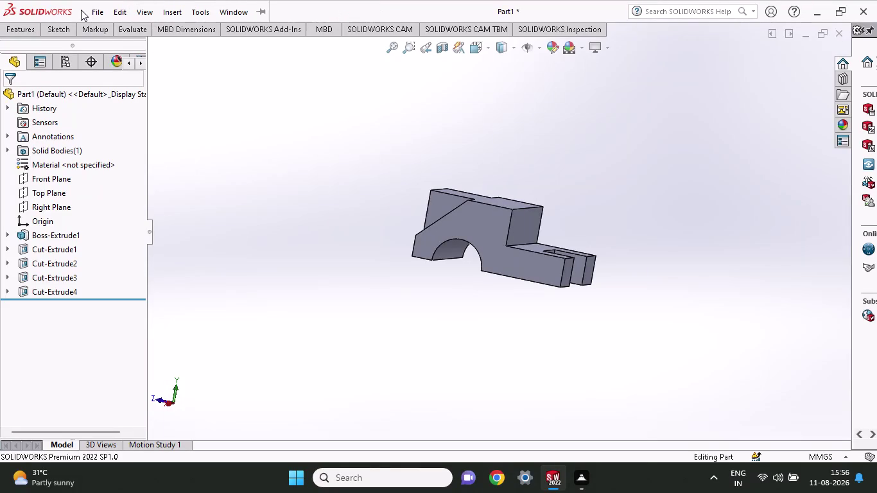
Save the part with the file name p-10.
click(88, 9)
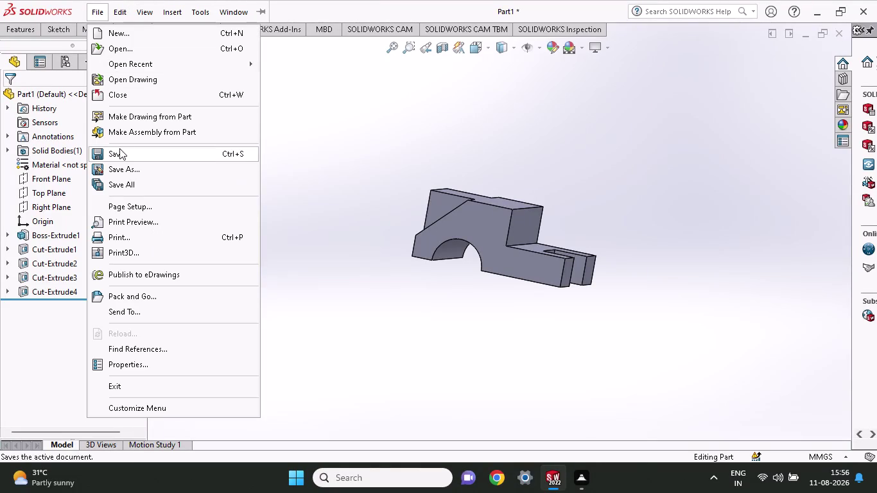
click(128, 115)
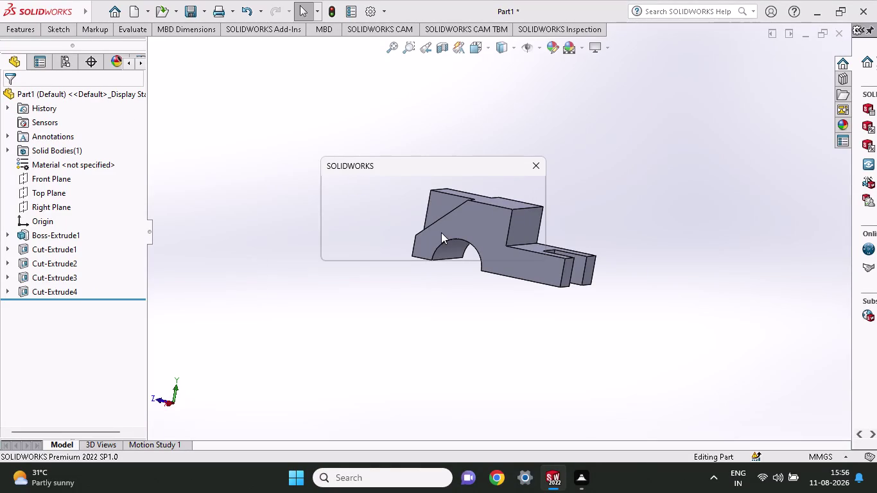
click(442, 251)
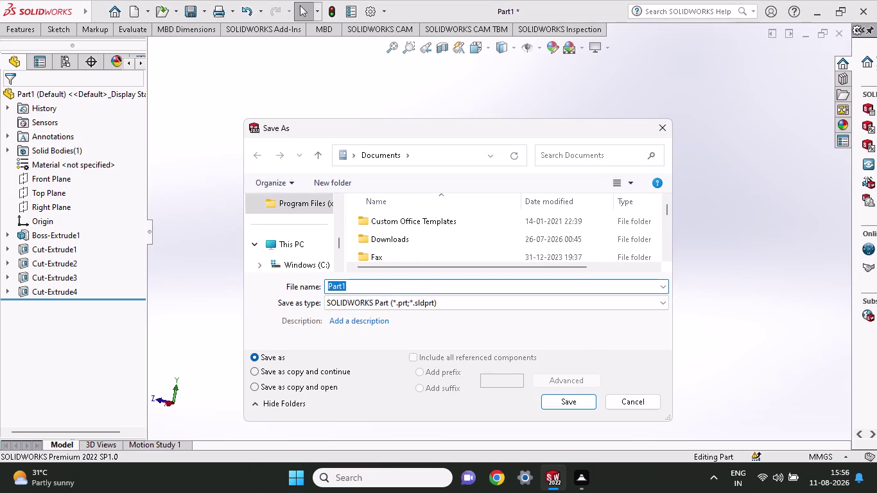
text(p-10)
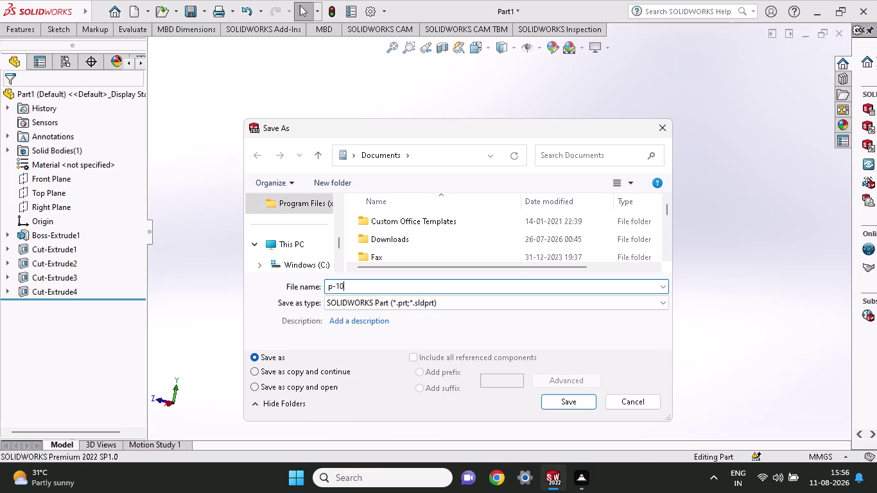
click(560, 407)
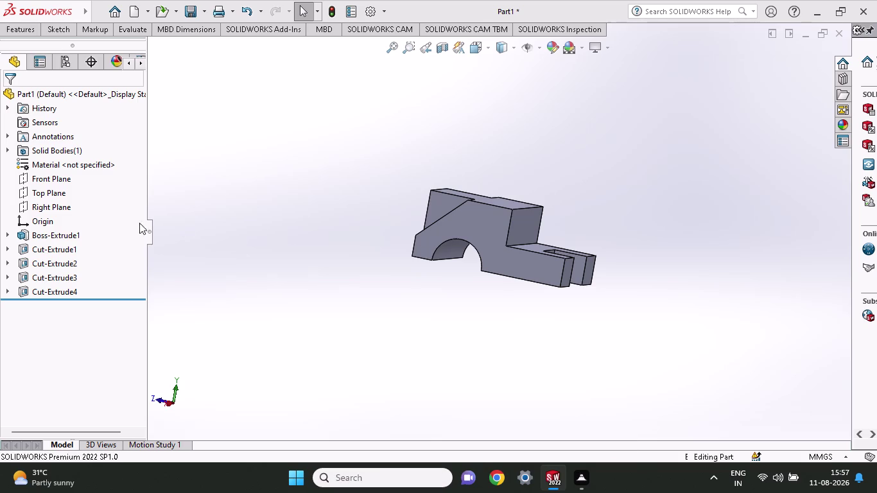
click(31, 33)
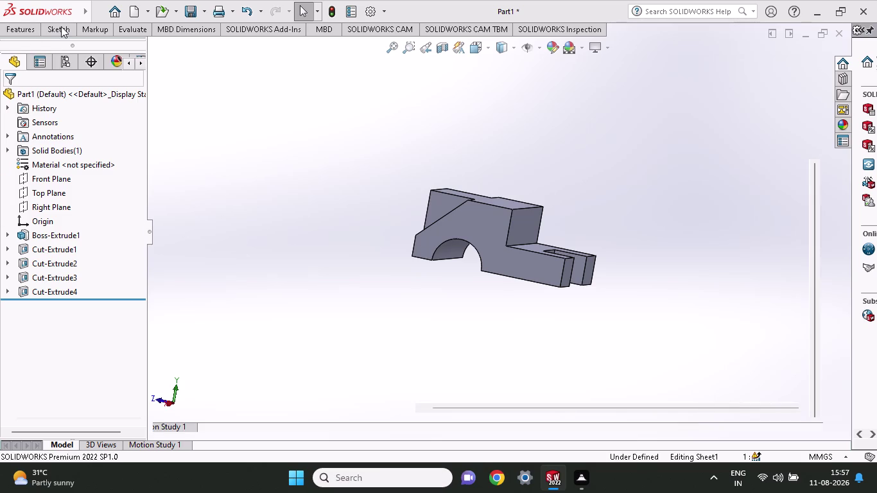
Dismiss the sheet size settings and close the new drawing without saving it.
click(205, 12)
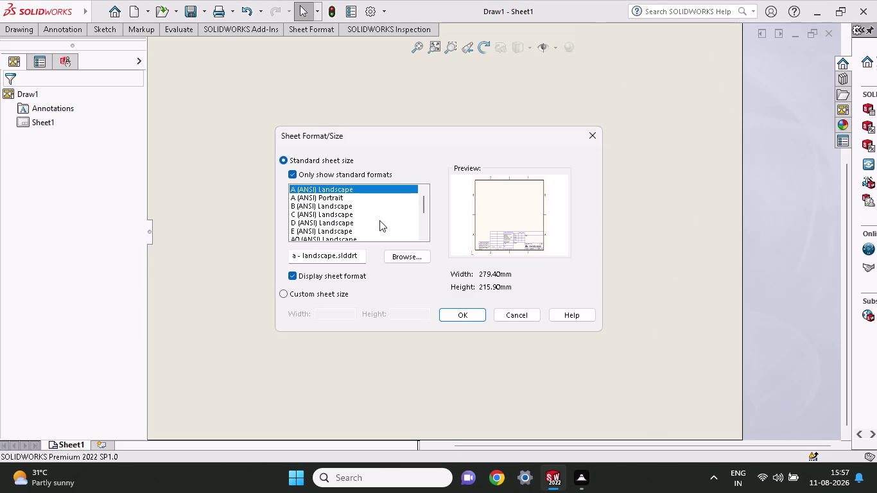
click(596, 131)
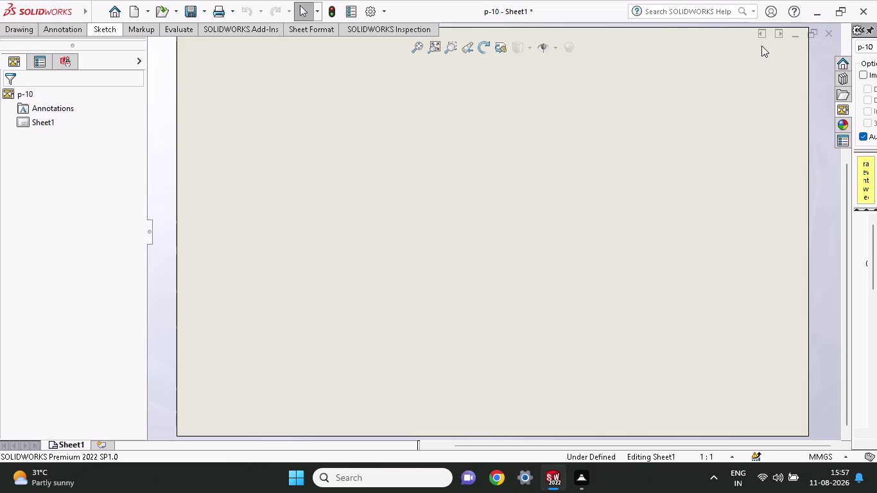
click(827, 30)
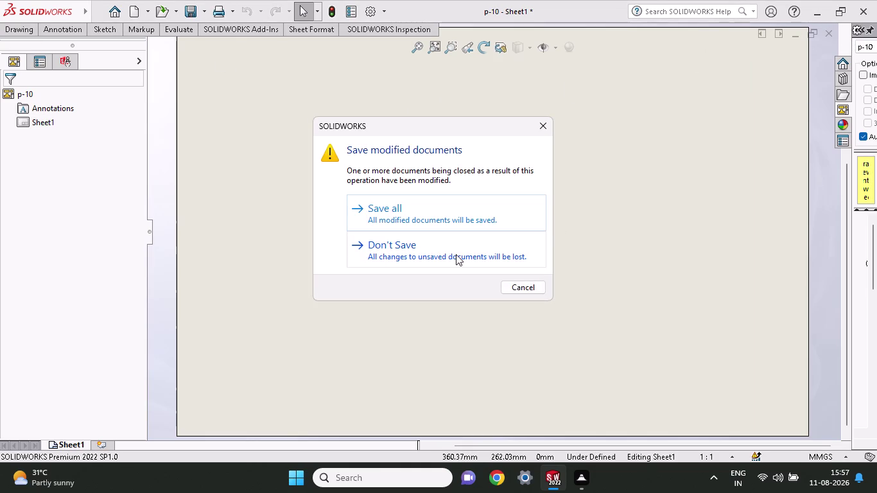
click(456, 255)
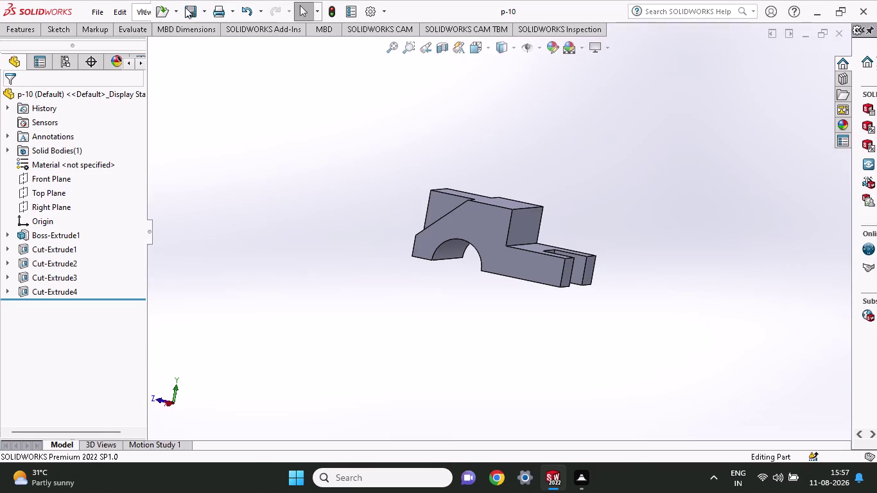
click(203, 7)
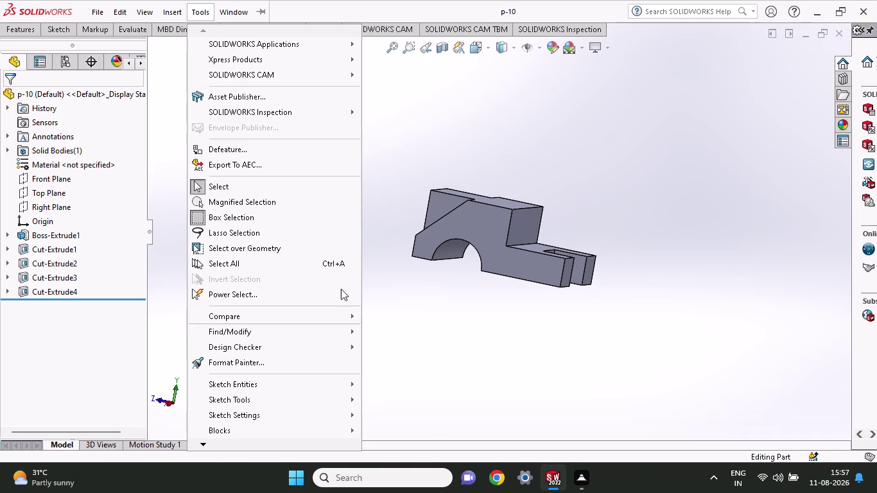
Save a copy of p-10 as an Adobe Portable Document Format (*.pdf) file.
click(481, 119)
click(205, 14)
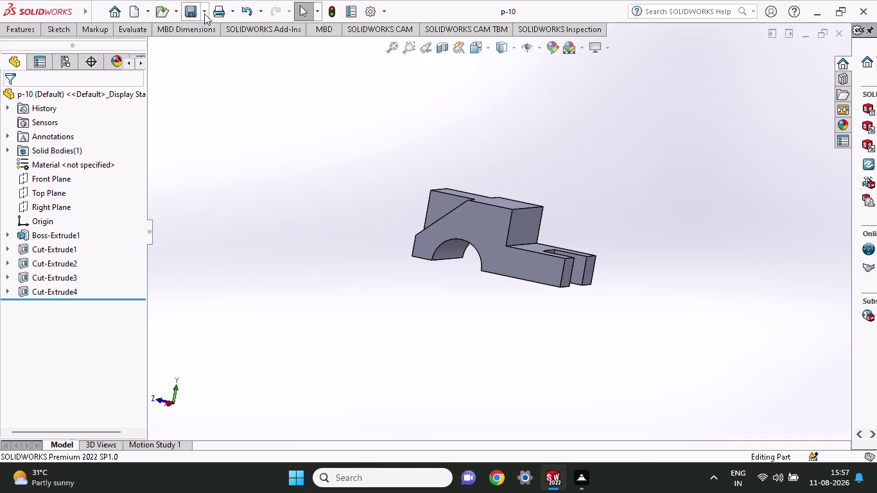
click(204, 17)
click(208, 42)
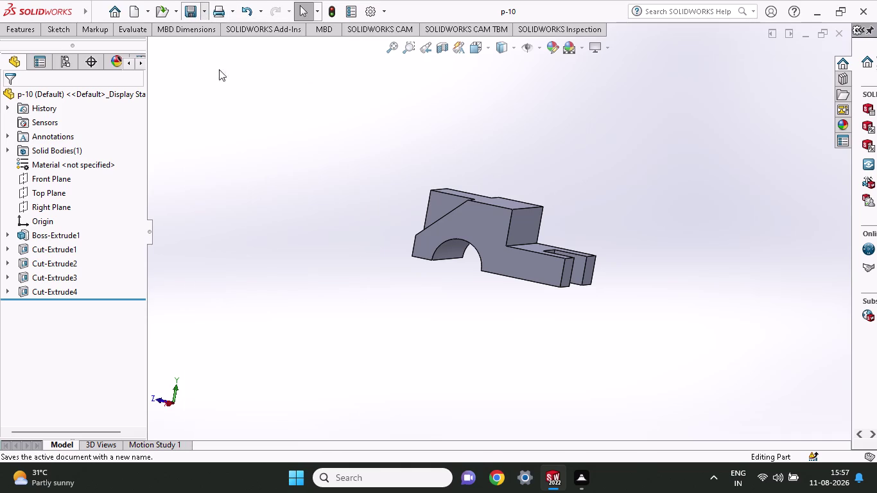
click(405, 300)
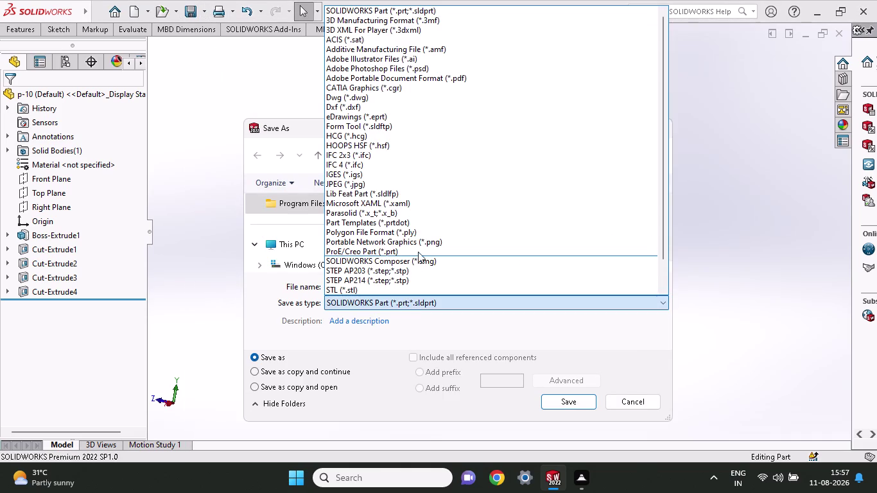
click(429, 81)
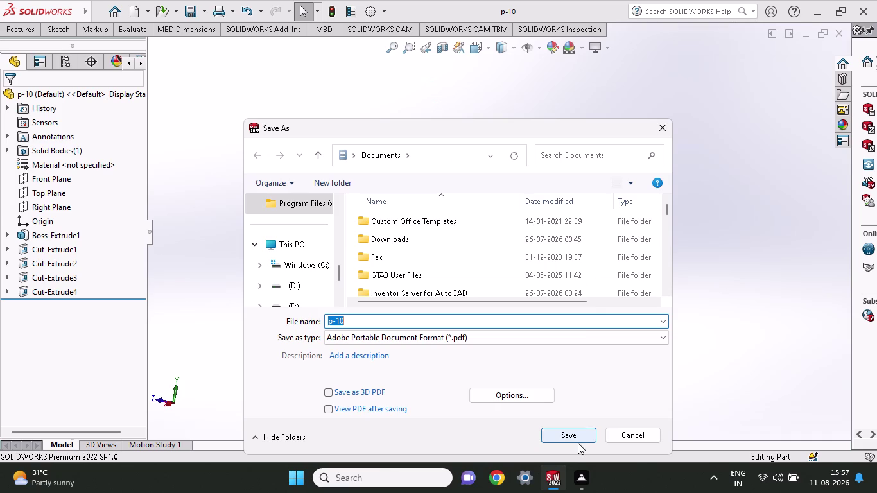
click(569, 404)
click(572, 437)
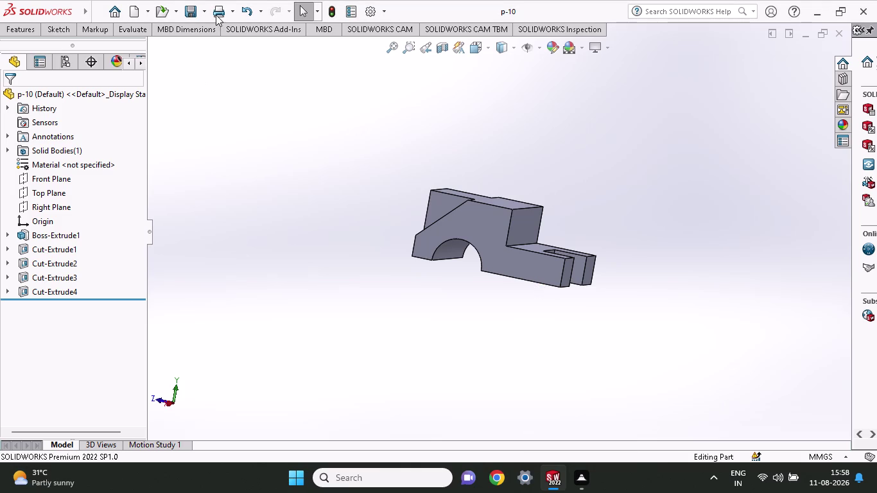
click(94, 15)
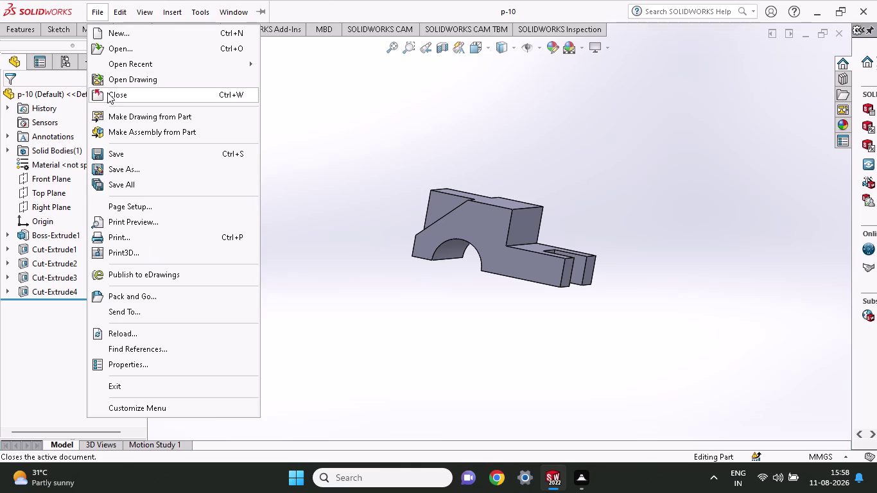
Create a new drawing from p-10 on an A (ANSI) Portrait sheet and select Sheet1.
click(129, 117)
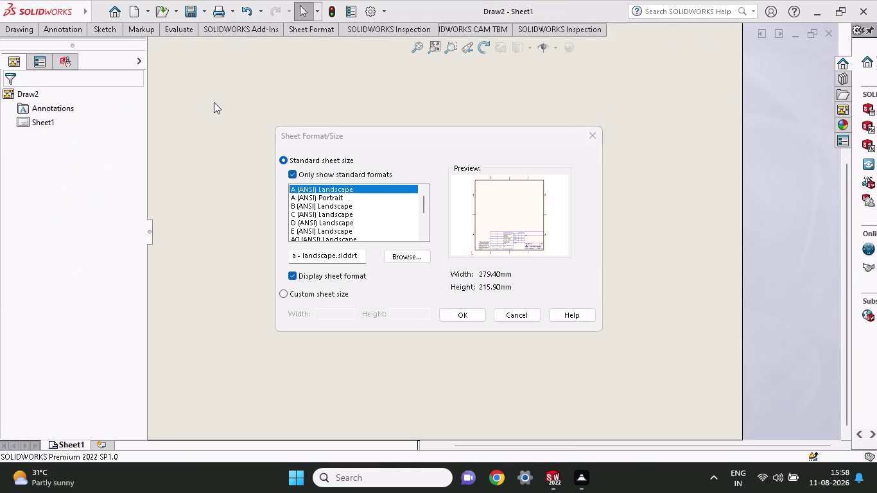
click(337, 201)
click(336, 199)
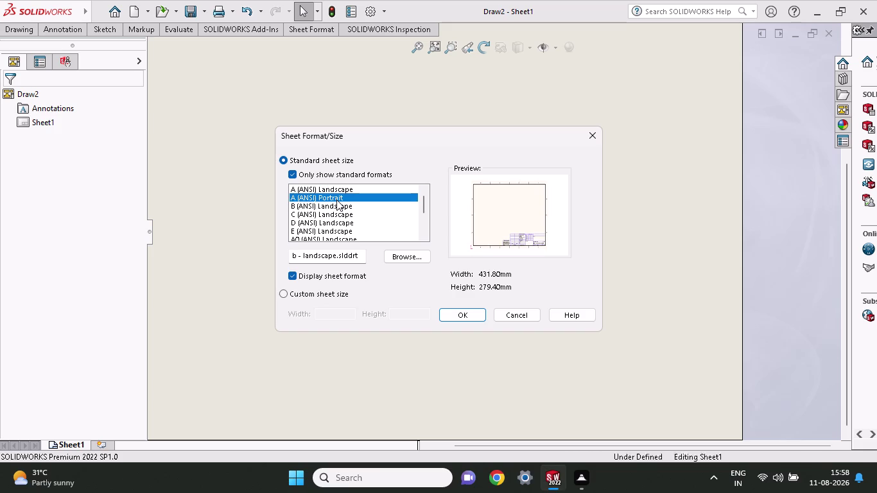
click(476, 314)
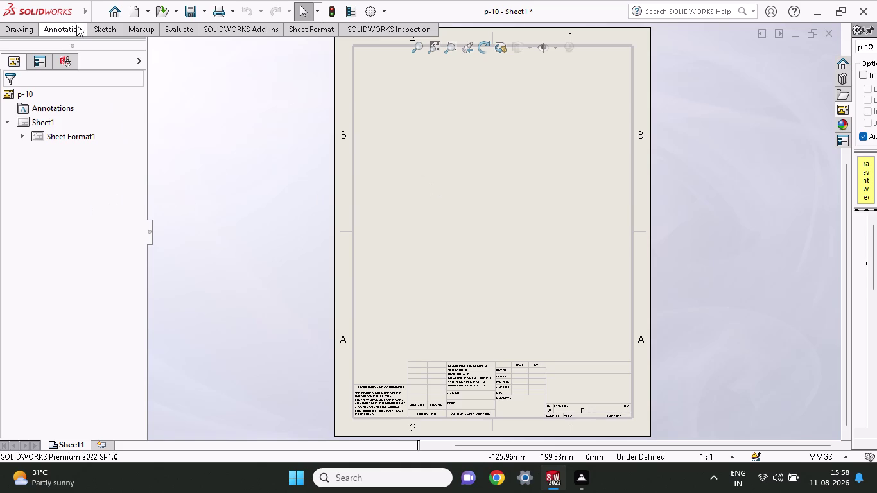
click(435, 125)
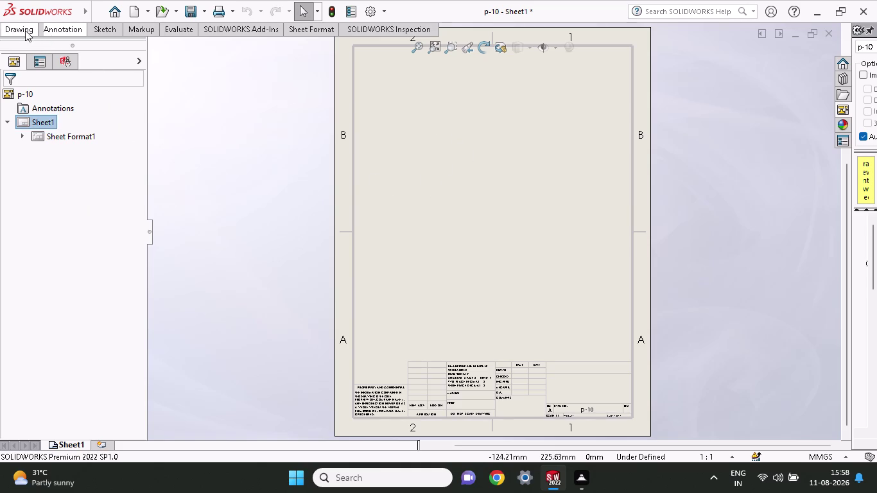
click(17, 30)
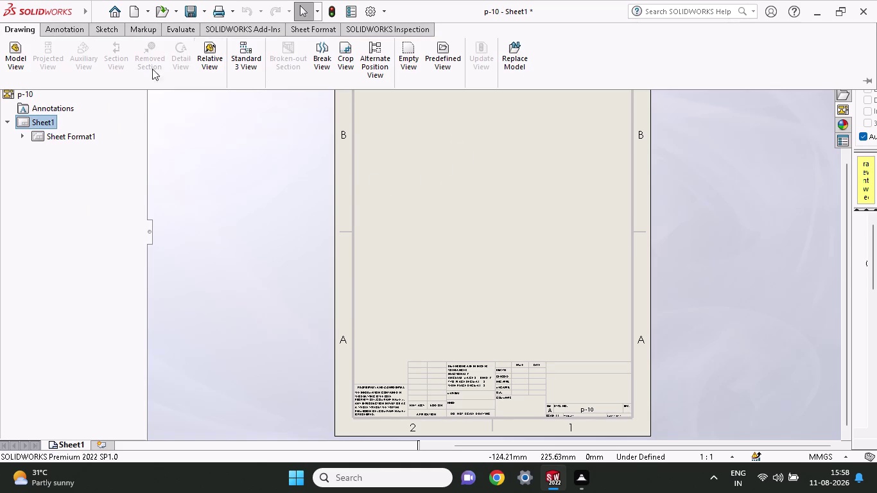
click(28, 64)
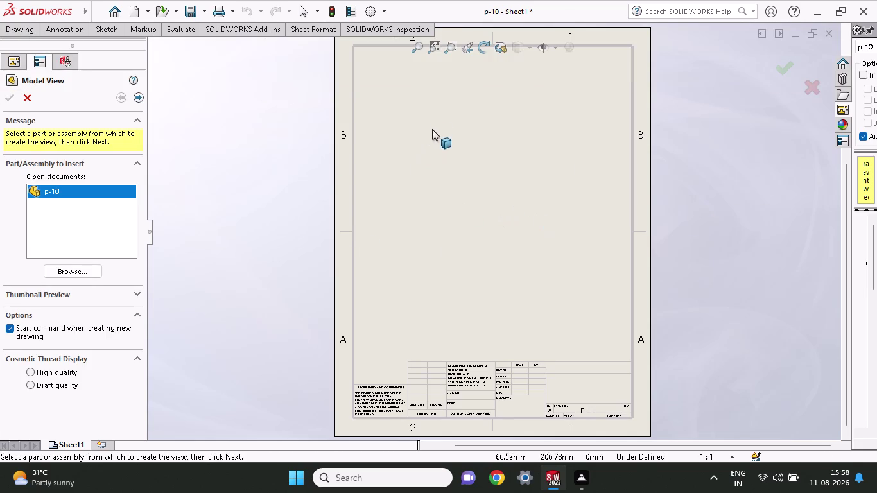
Dismiss the drawing-document warning, then browse to p-10 and open it as the Model View source.
click(395, 101)
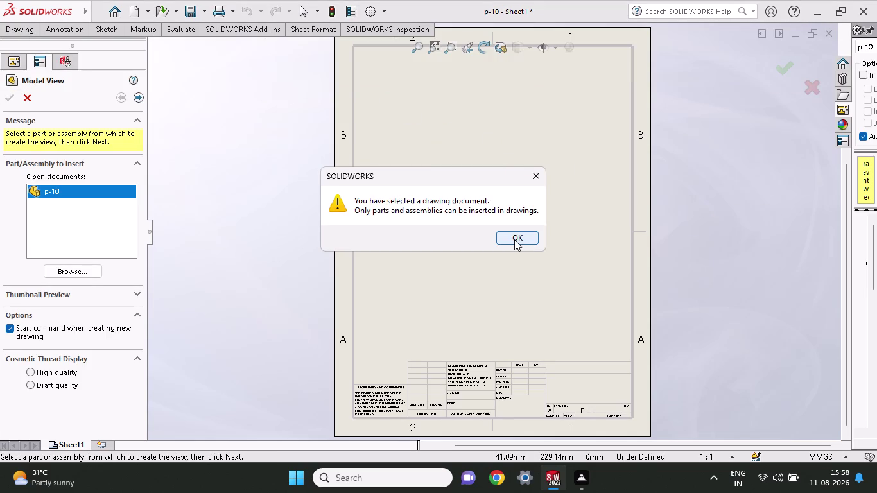
click(514, 240)
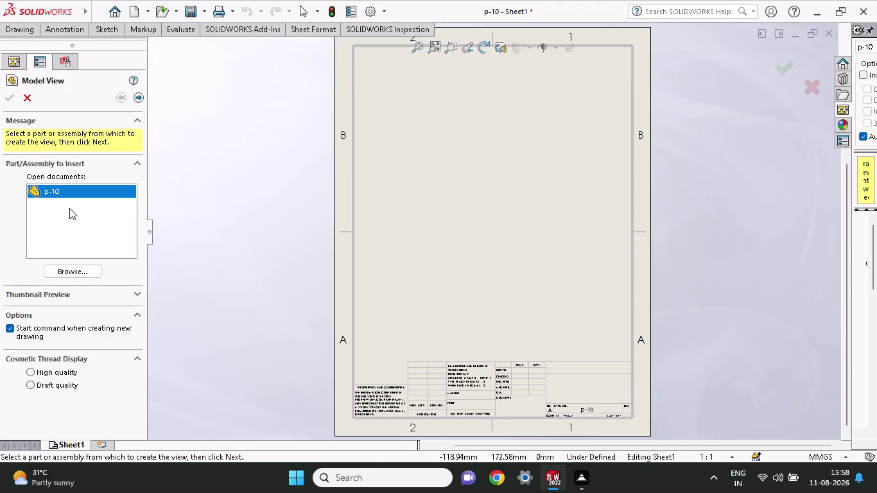
click(72, 269)
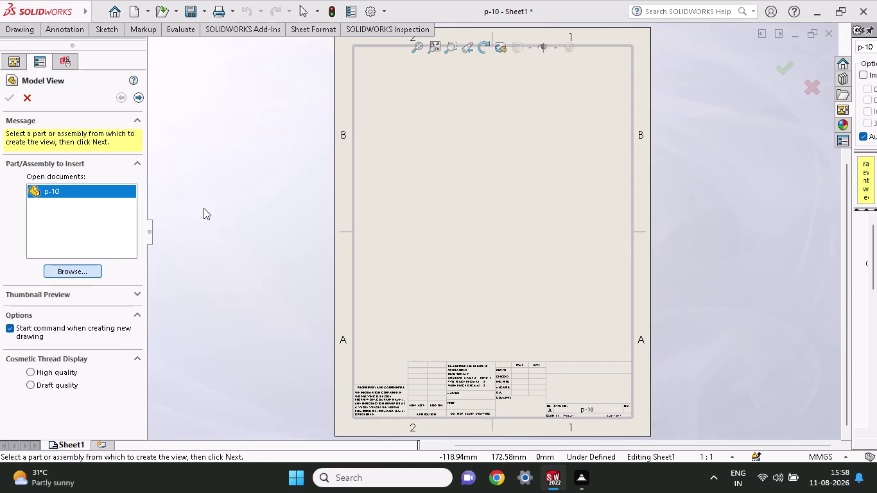
scroll(down, 3)
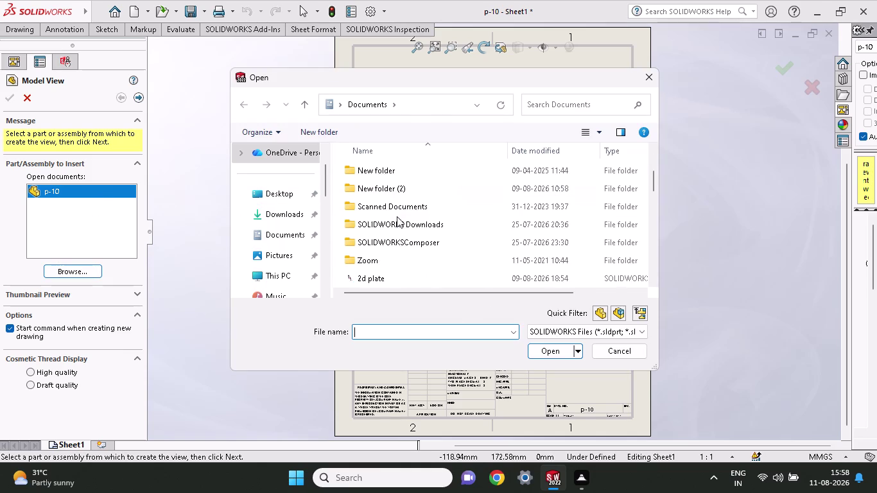
scroll(down, 3)
scroll(up, 3)
scroll(up, 3)
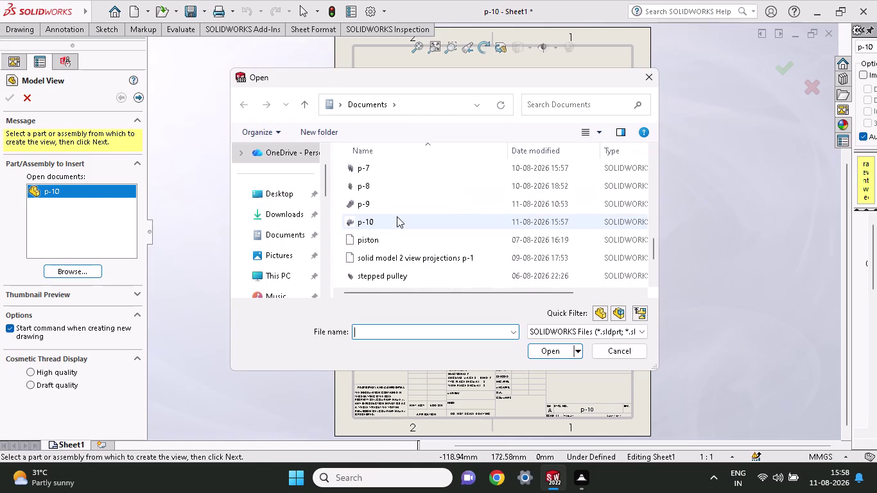
click(381, 221)
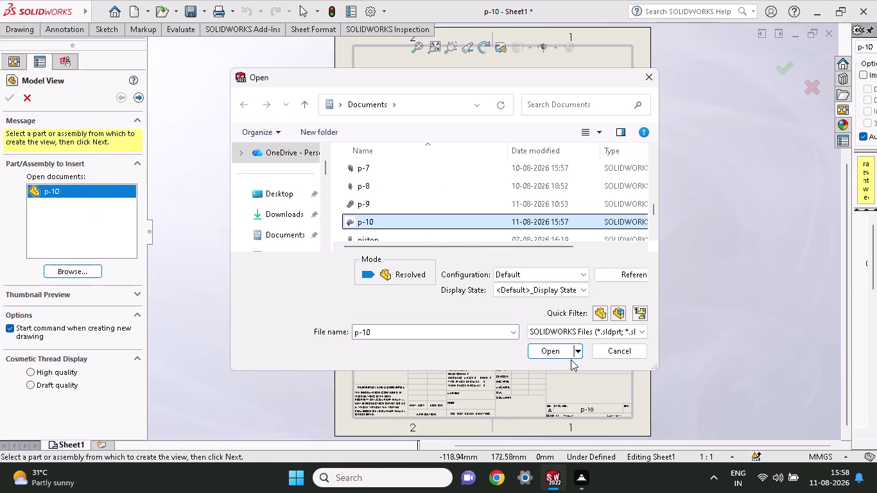
click(569, 352)
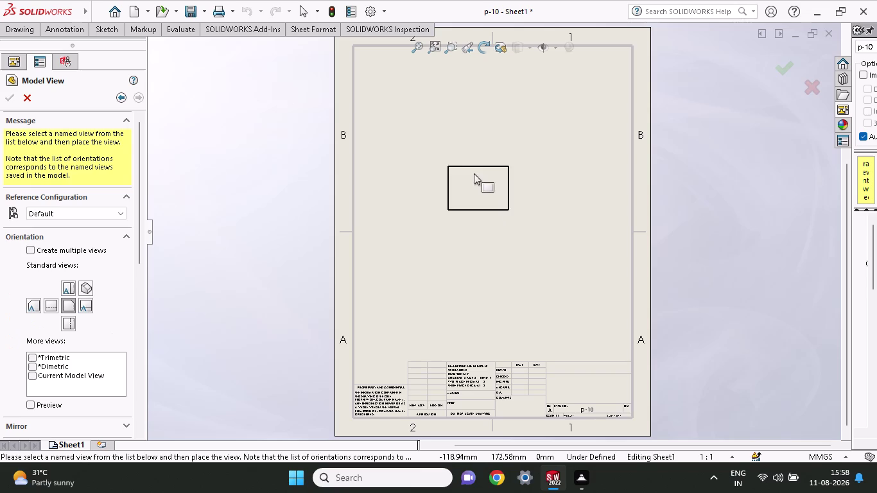
click(419, 102)
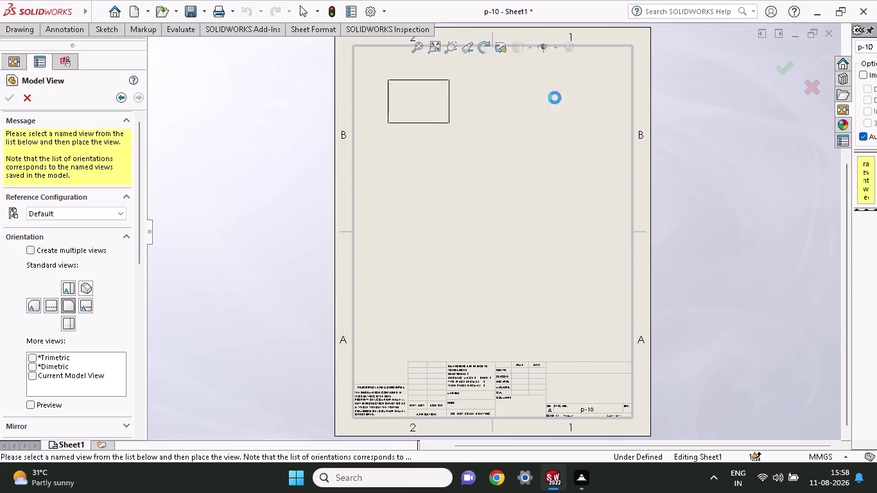
Place the upper-left base view, projected views right and below, and a lower-right isometric view.
click(548, 97)
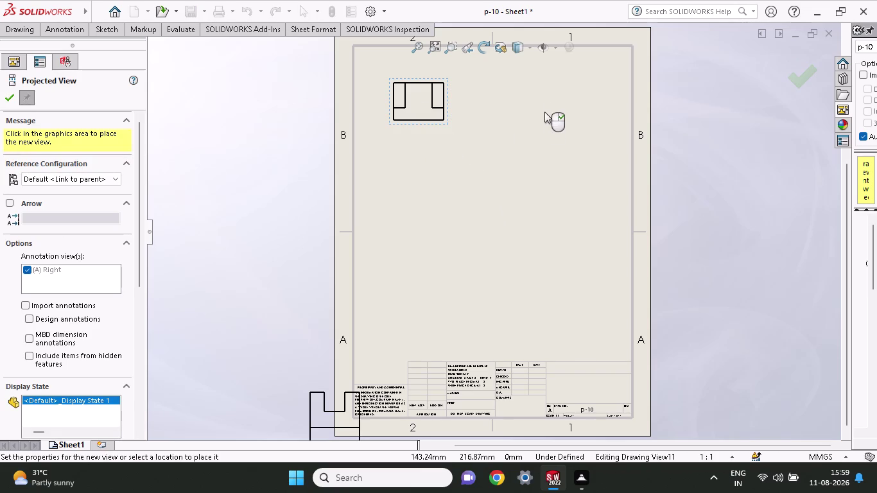
click(566, 103)
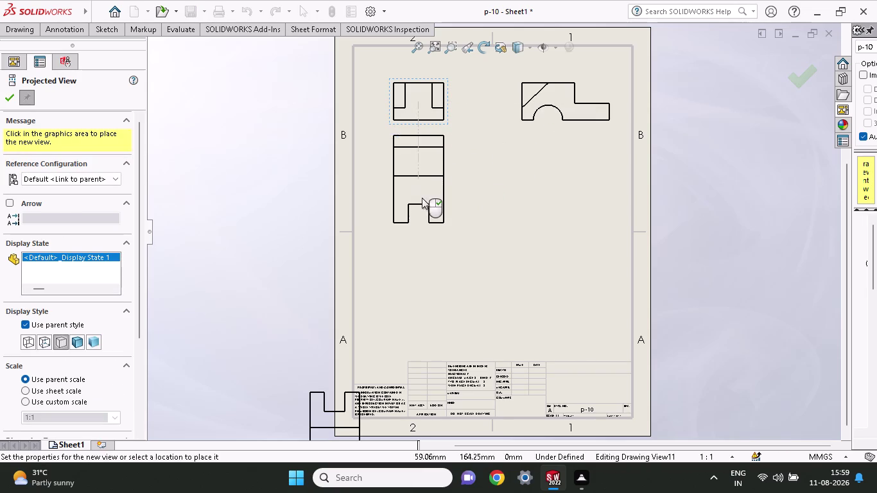
click(422, 210)
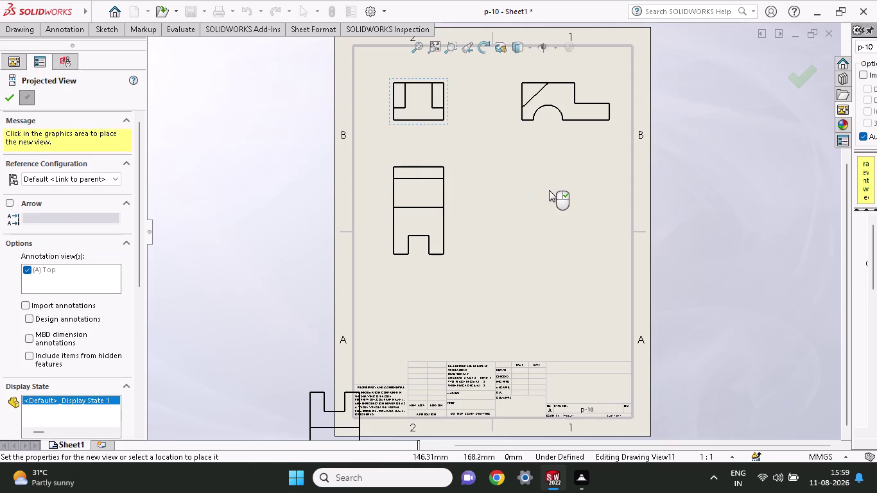
click(583, 188)
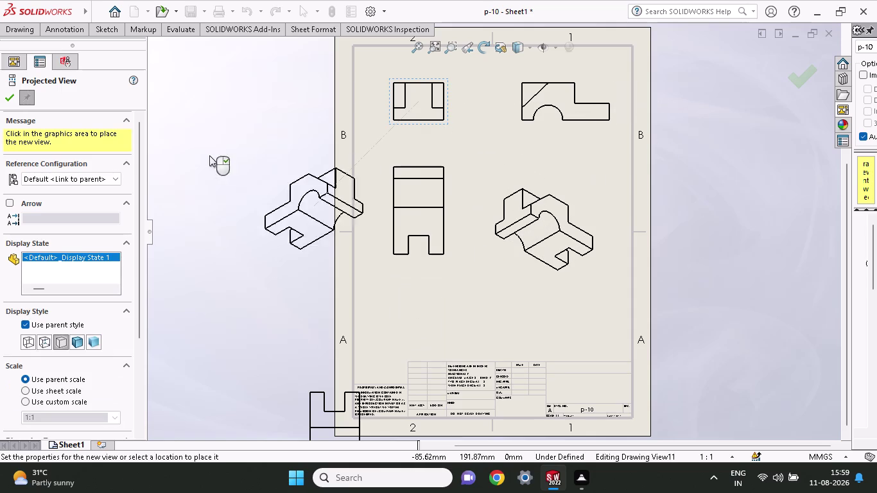
click(3, 102)
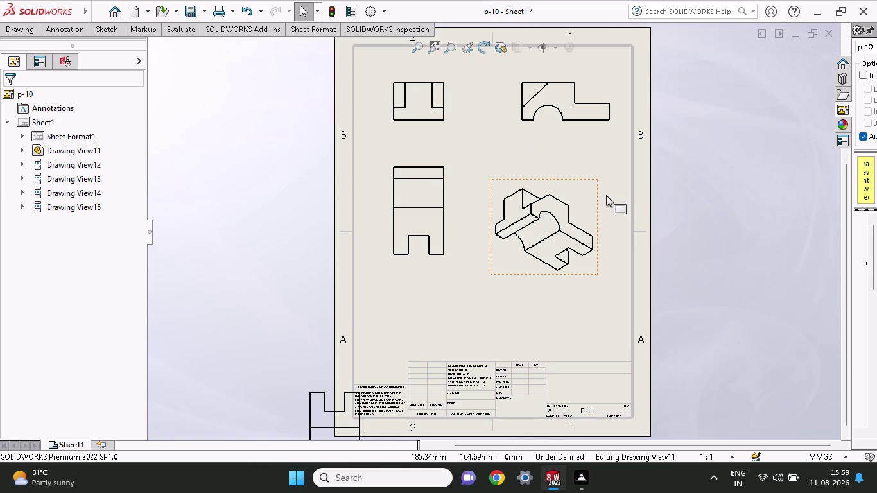
click(829, 38)
click(451, 256)
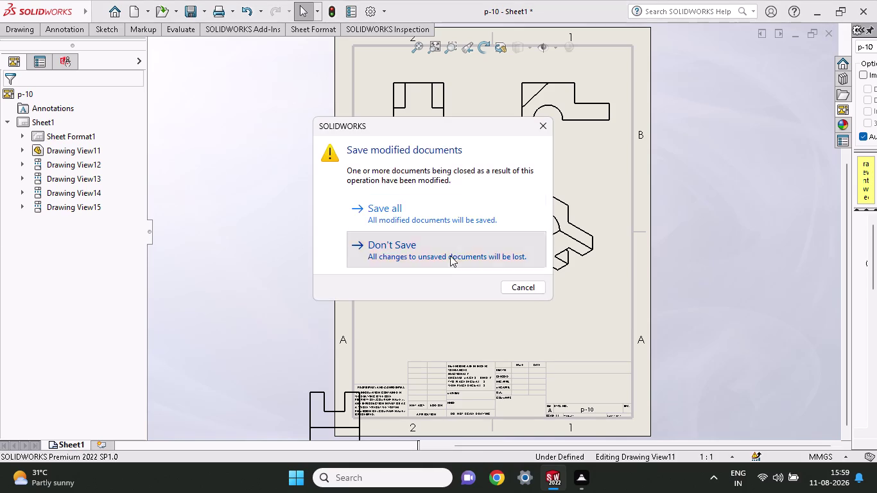
Pan the view across the reopened p-10 part model.
middle_drag(367, 285, 448, 350)
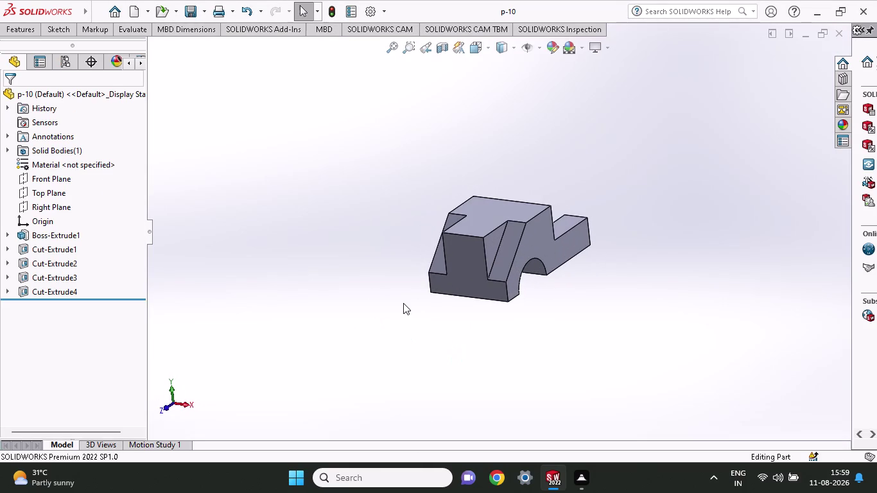